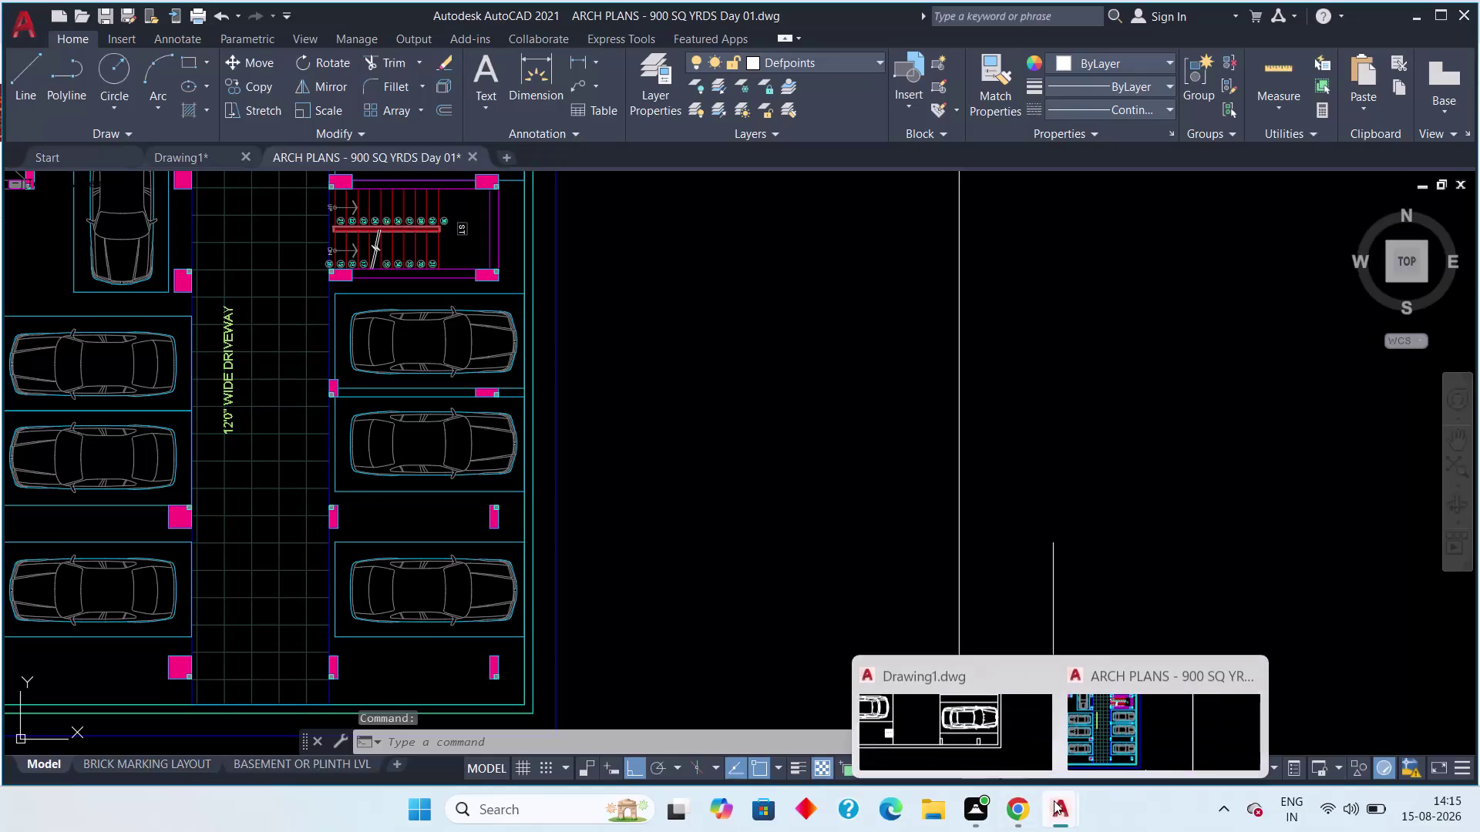
Bring Drawing1 to the front and centre its full basement parking plan in the view.
click(1054, 801)
click(953, 721)
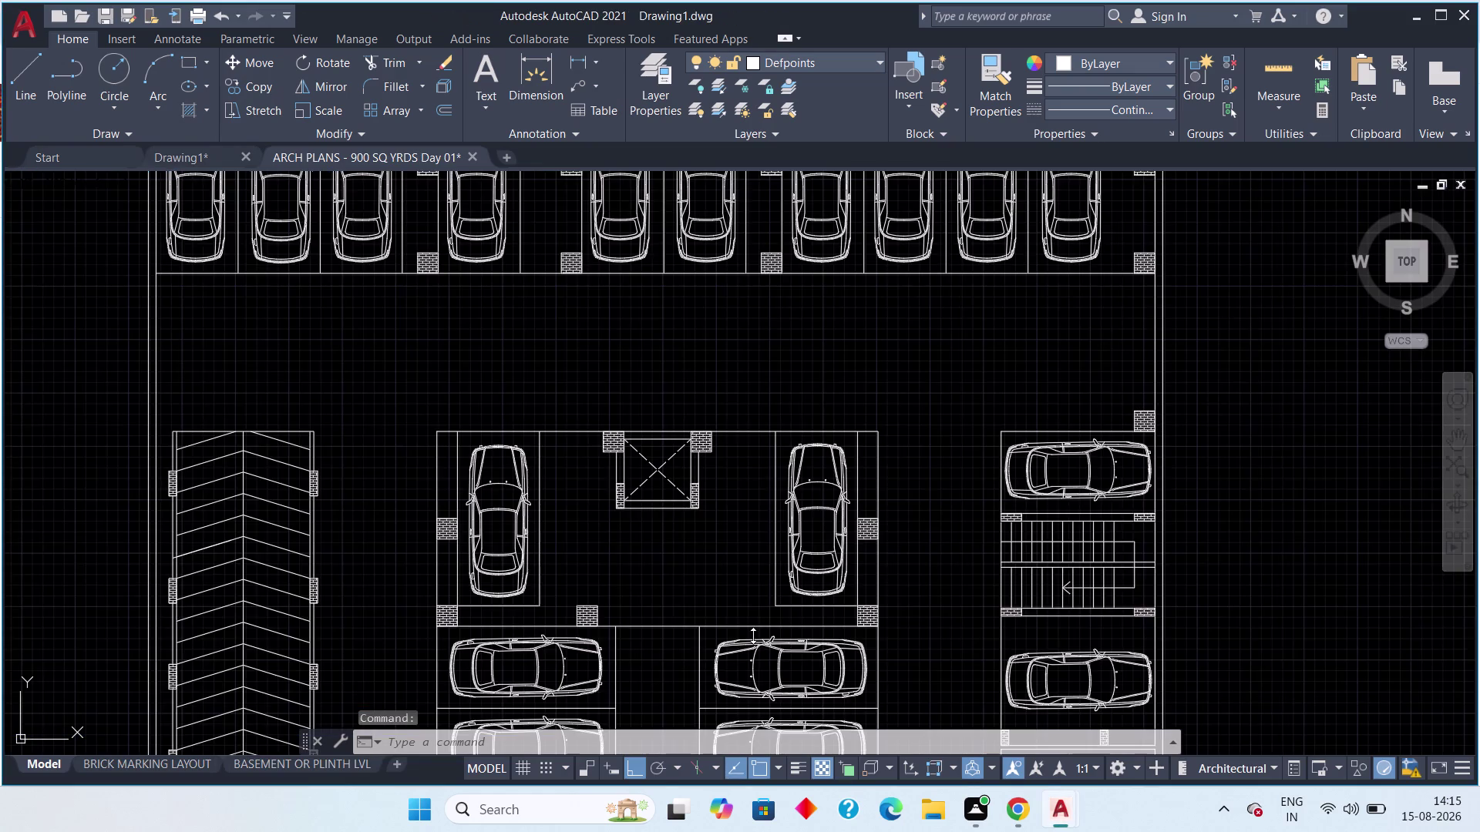
scroll(down, 3)
middle_drag(625, 518, 577, 464)
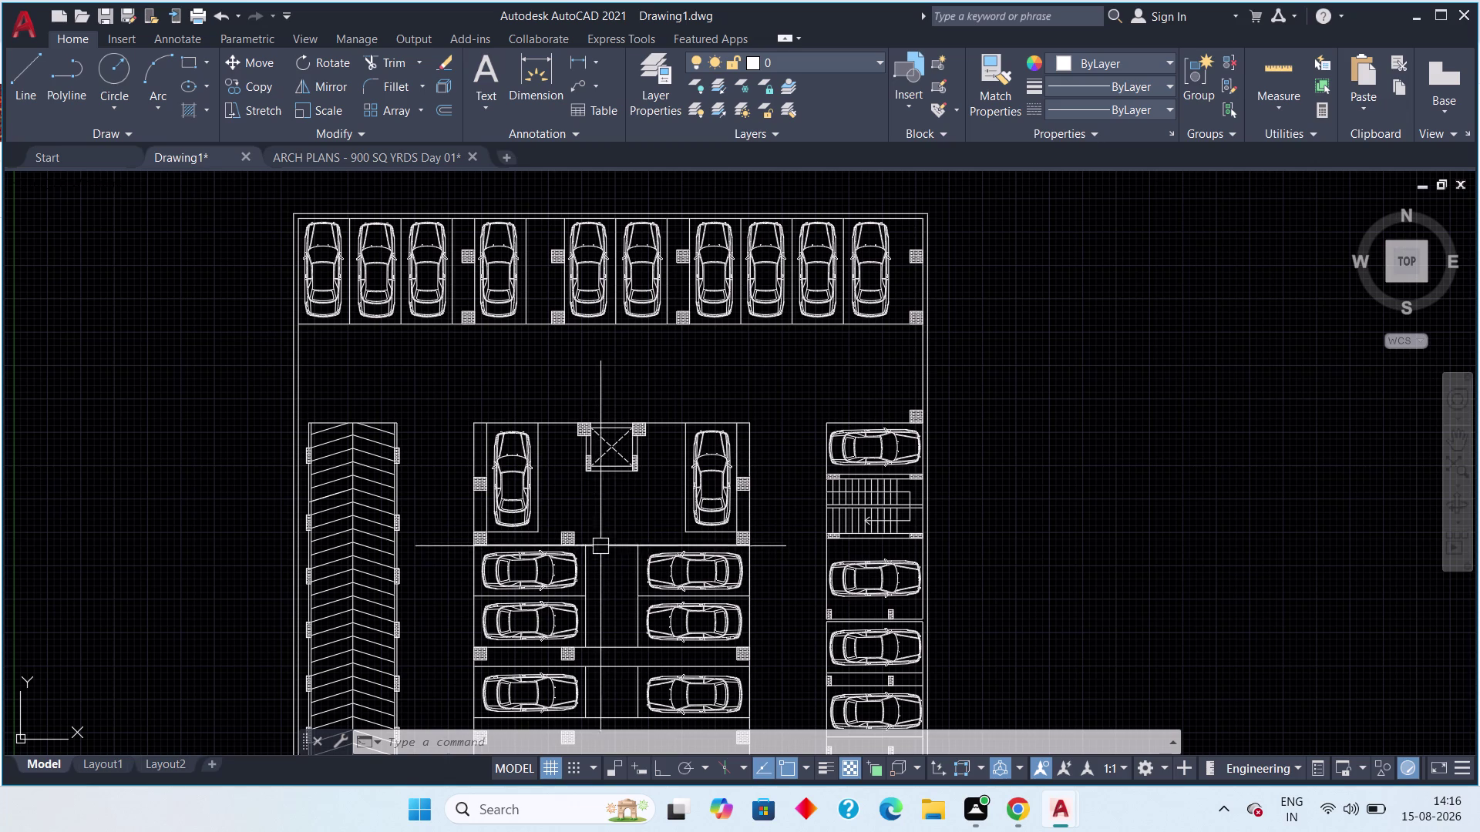
scroll(down, 3)
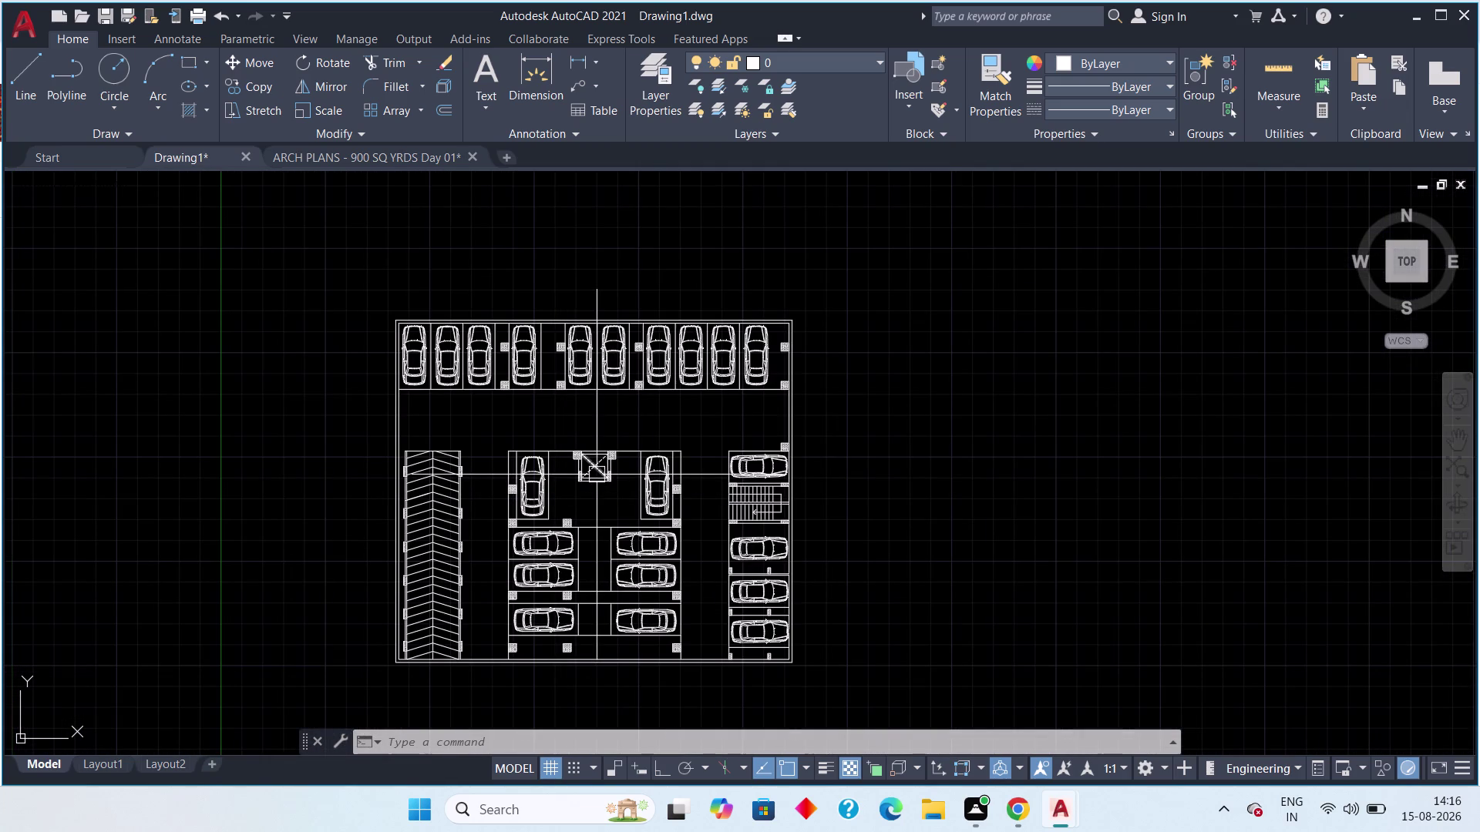
scroll(up, 3)
middle_drag(624, 451, 605, 317)
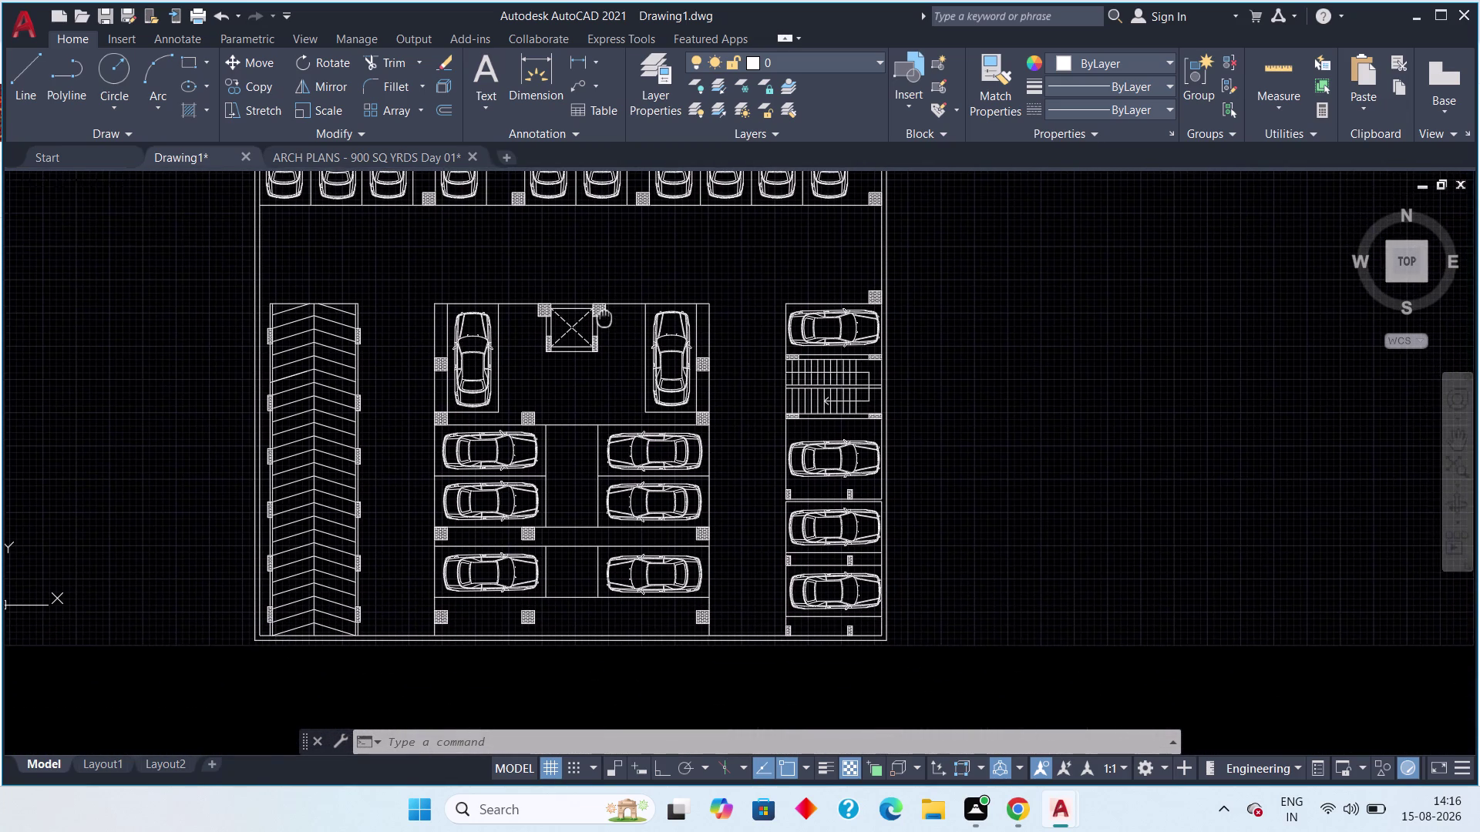
middle_drag(604, 317, 598, 333)
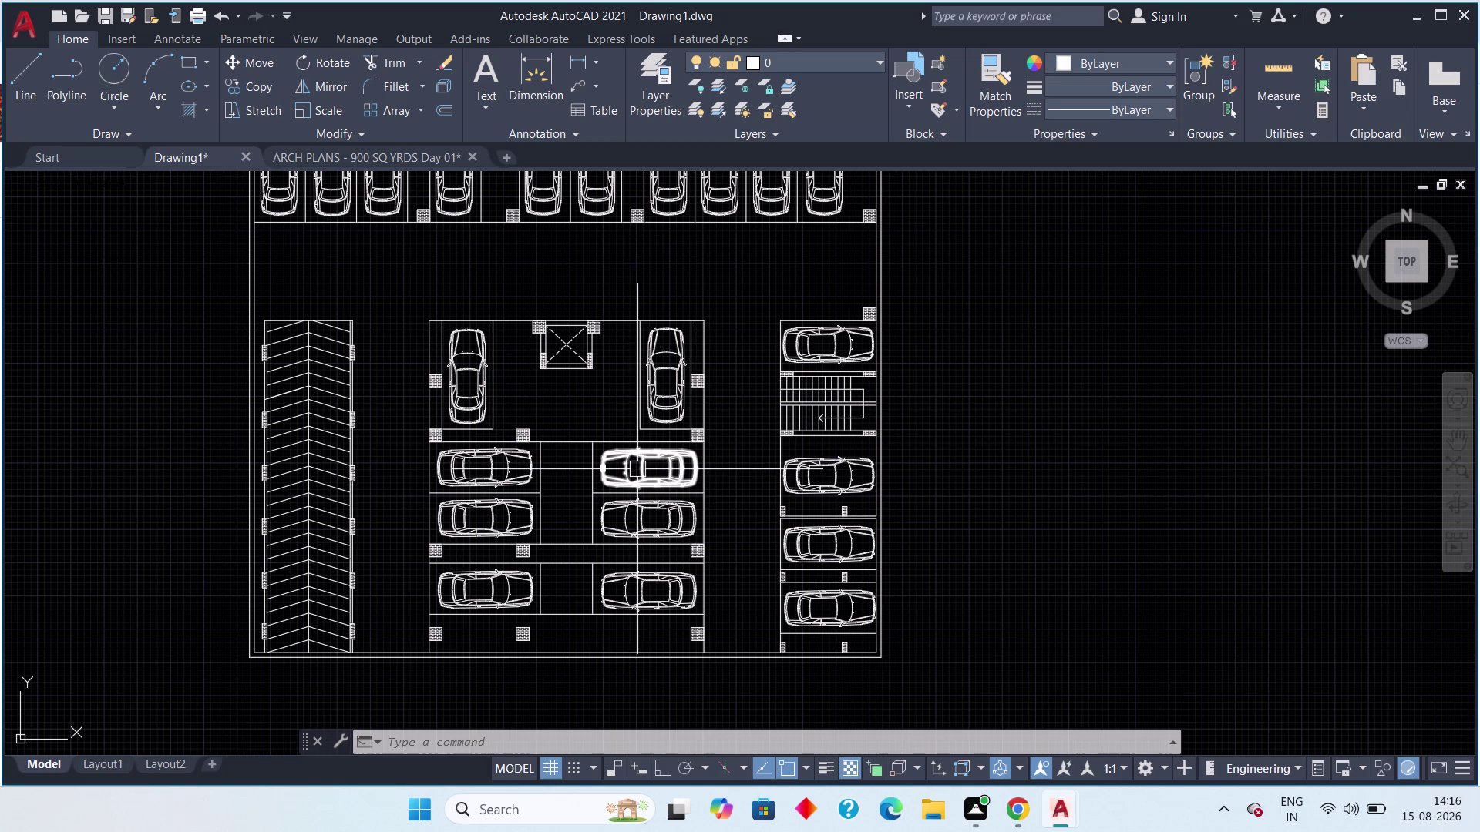
scroll(down, 3)
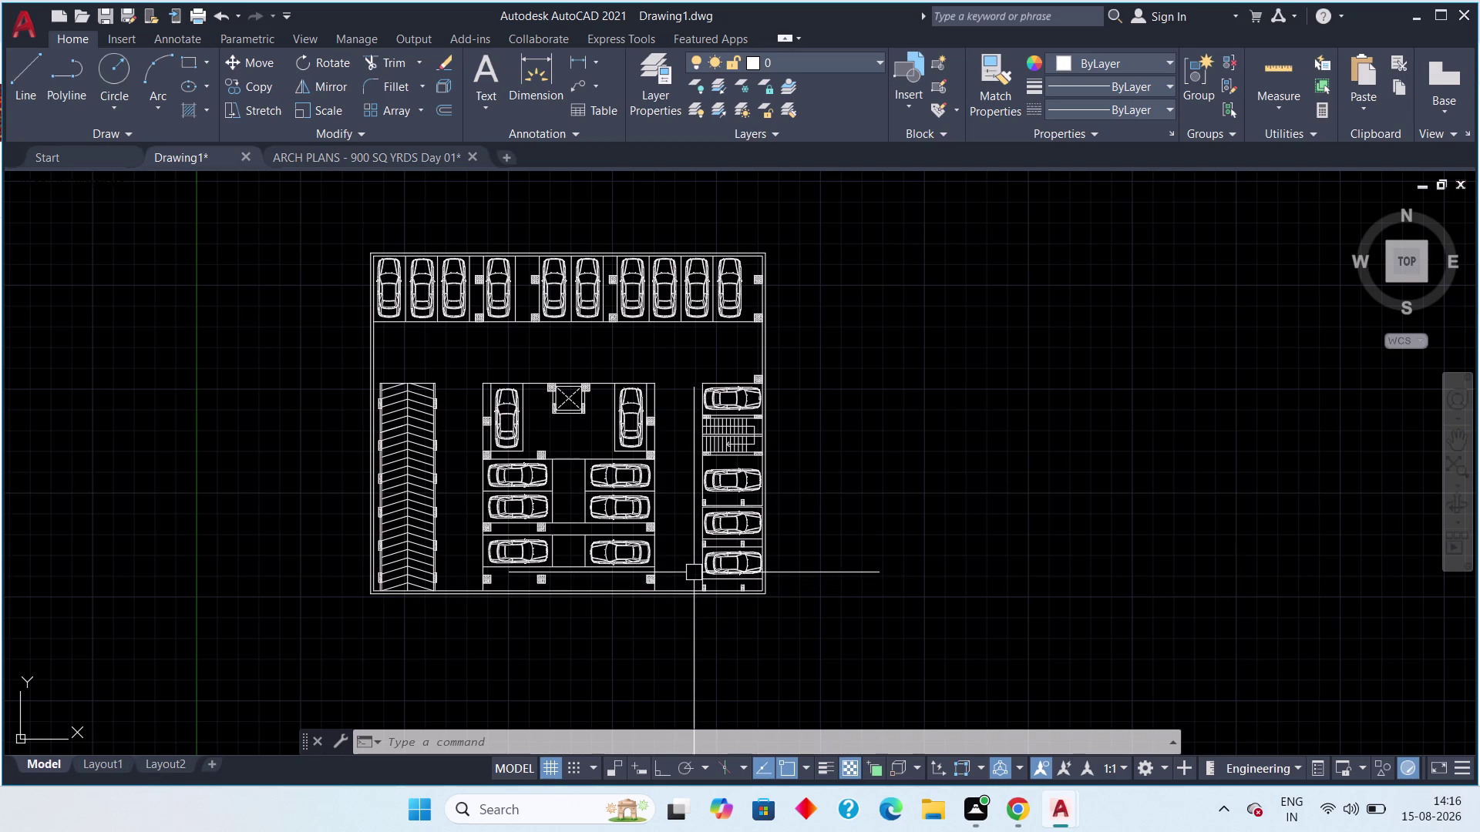
scroll(up, 3)
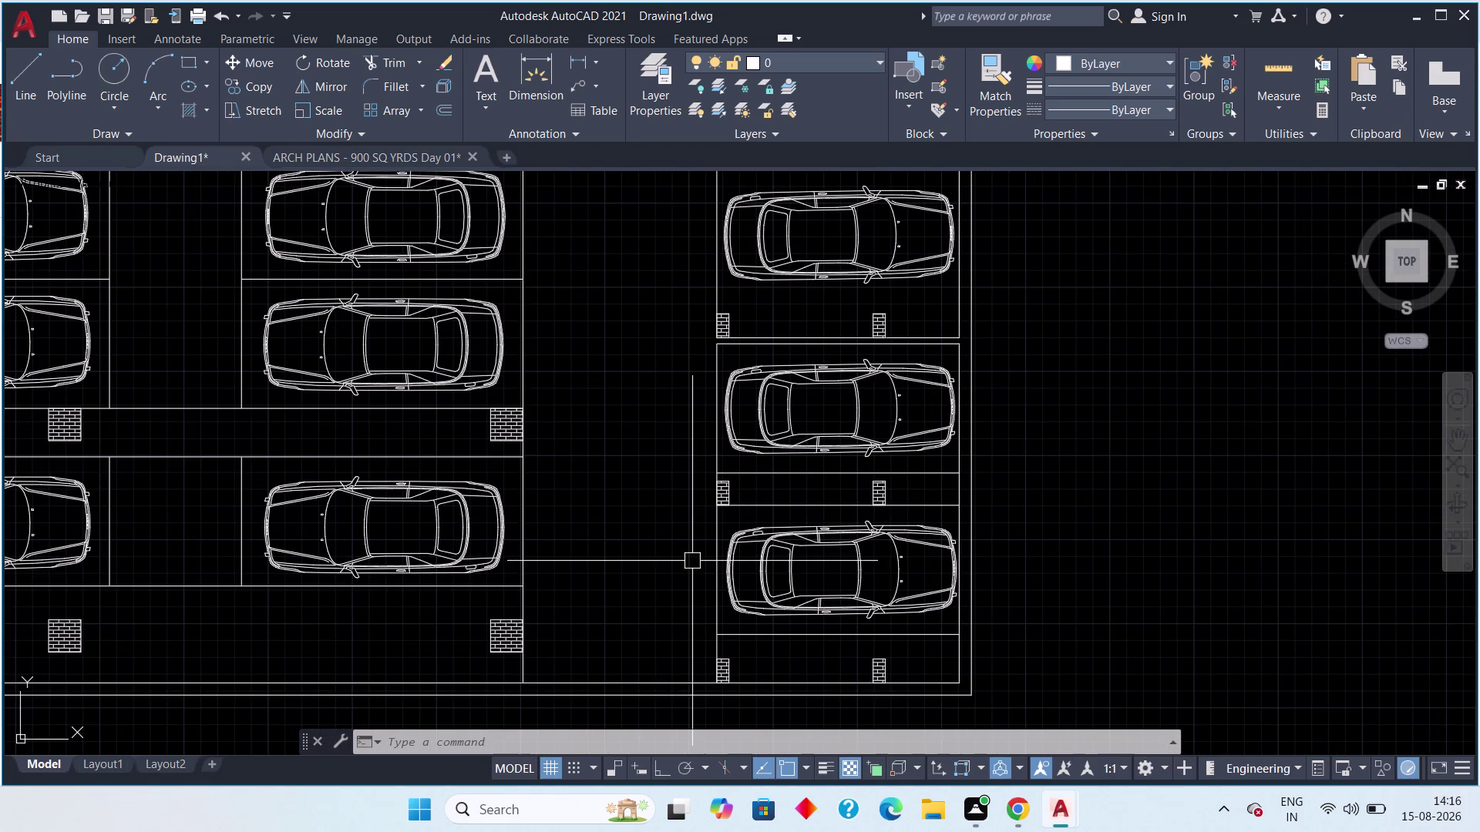
scroll(up, 3)
scroll(down, 3)
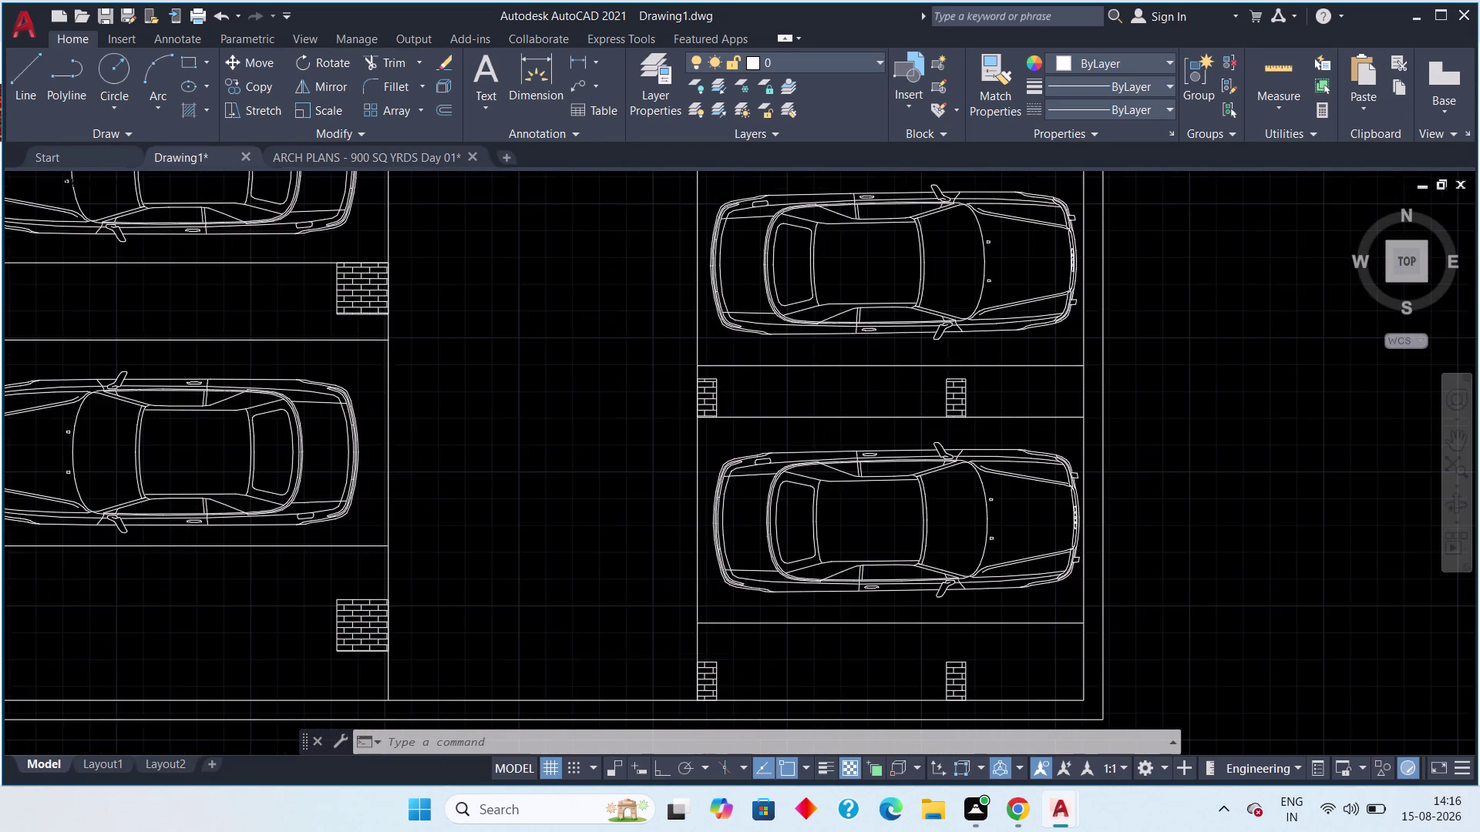
scroll(down, 3)
middle_drag(690, 629, 717, 691)
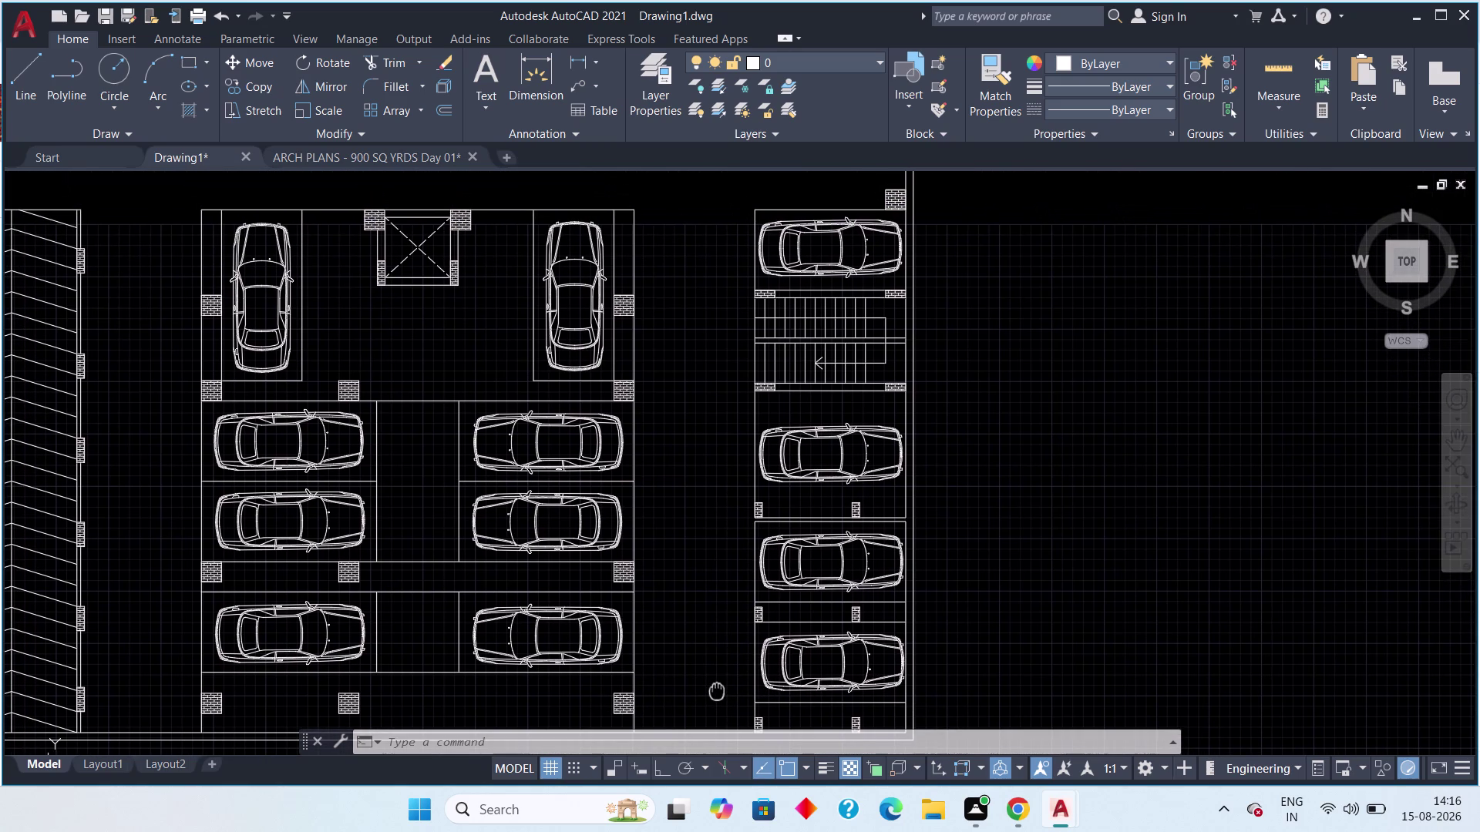
middle_drag(717, 691, 742, 636)
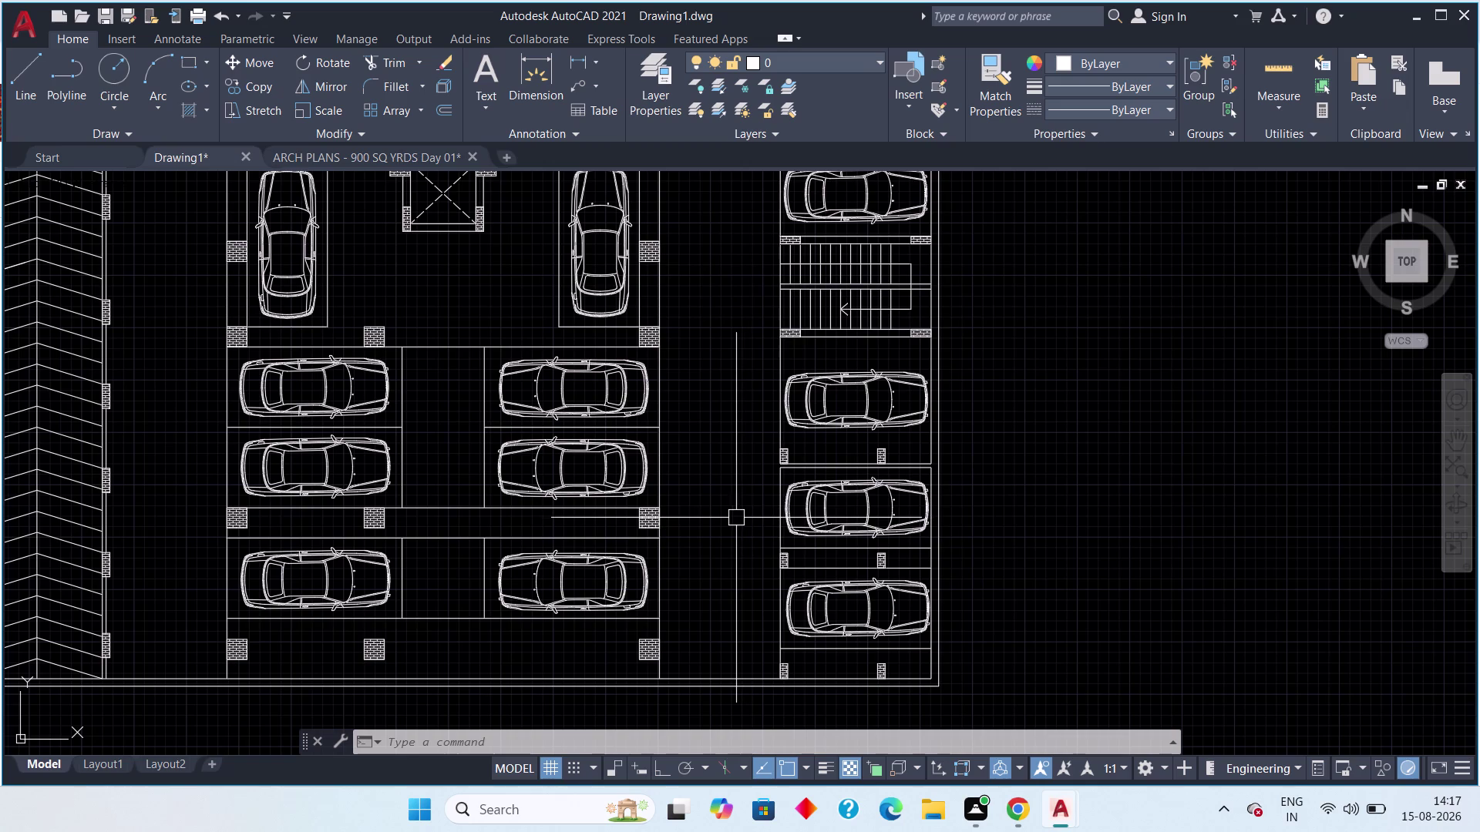
scroll(down, 3)
middle_drag(736, 558, 743, 620)
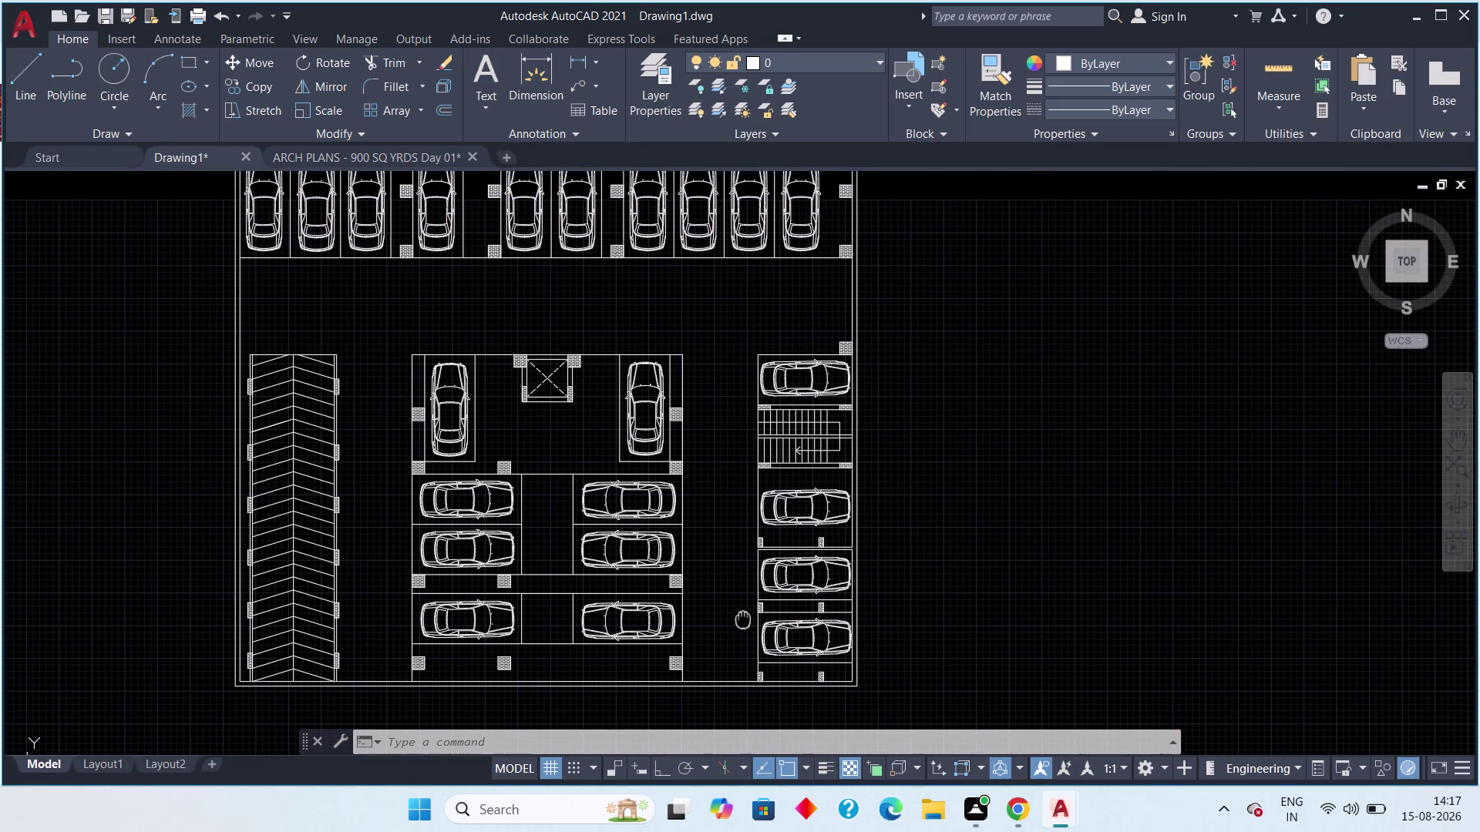
middle_drag(743, 620, 694, 580)
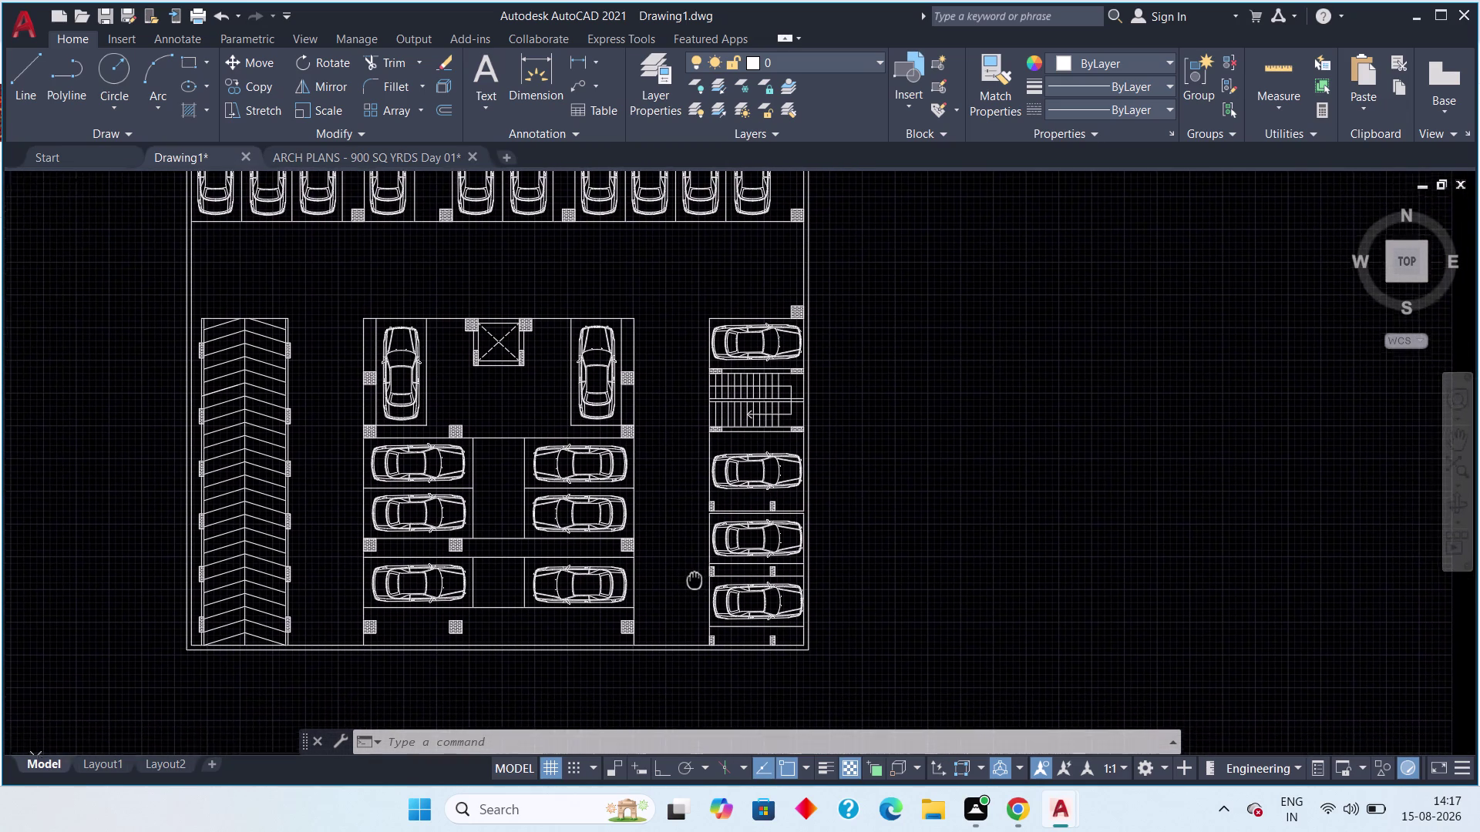
middle_drag(695, 581, 683, 563)
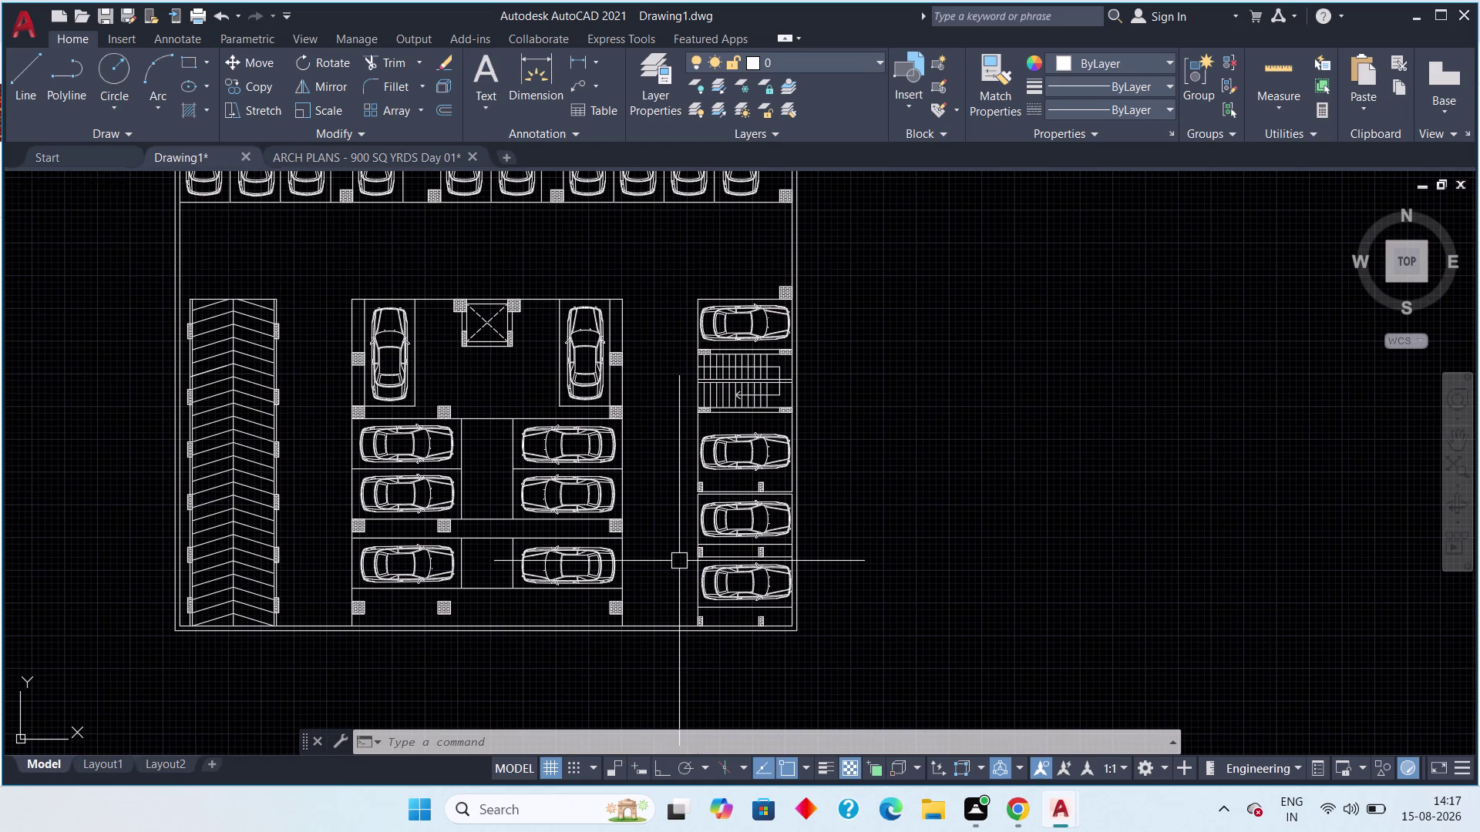
middle_drag(694, 572, 768, 651)
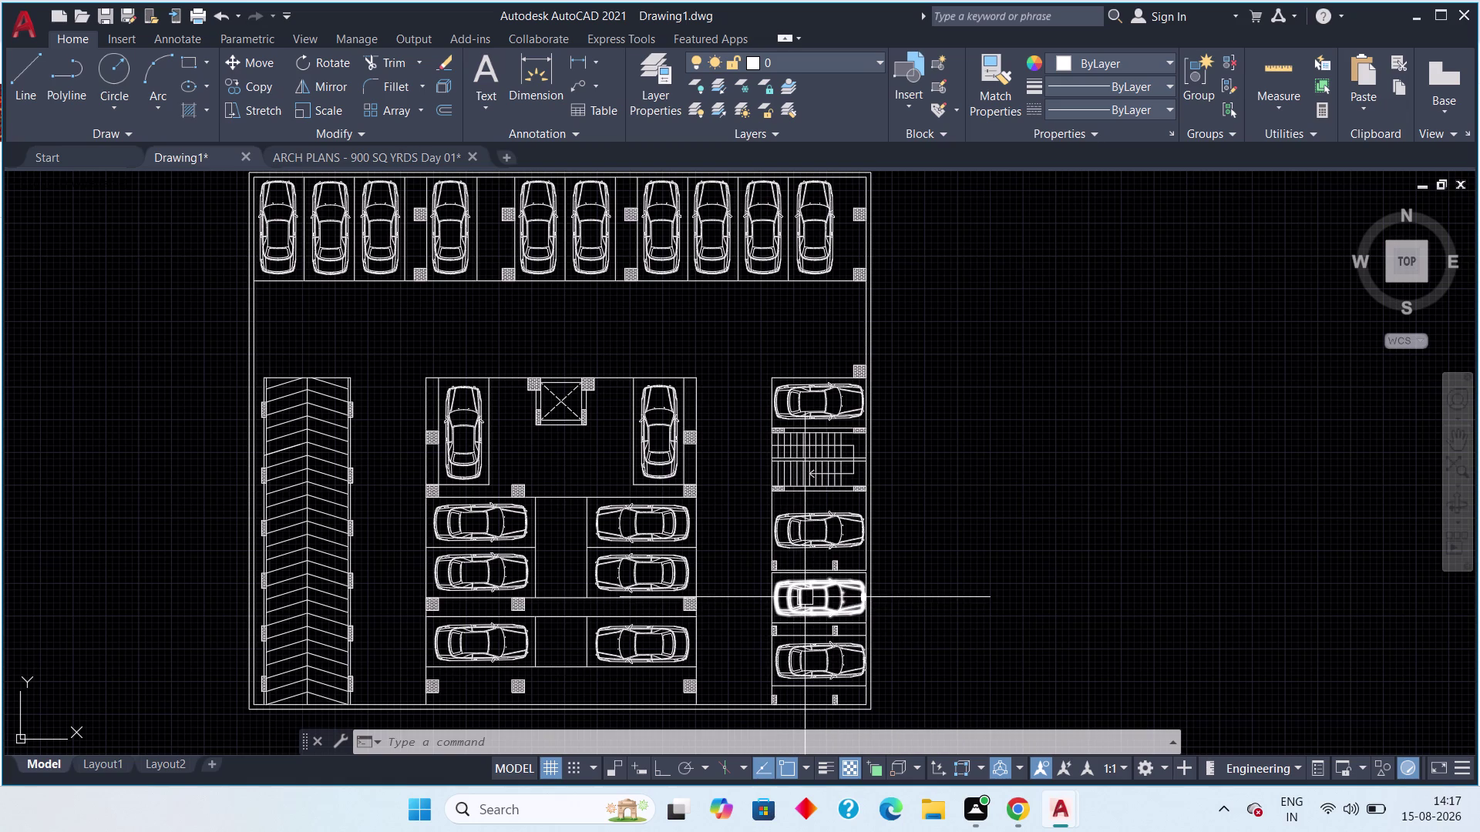
scroll(down, 3)
scroll(up, 3)
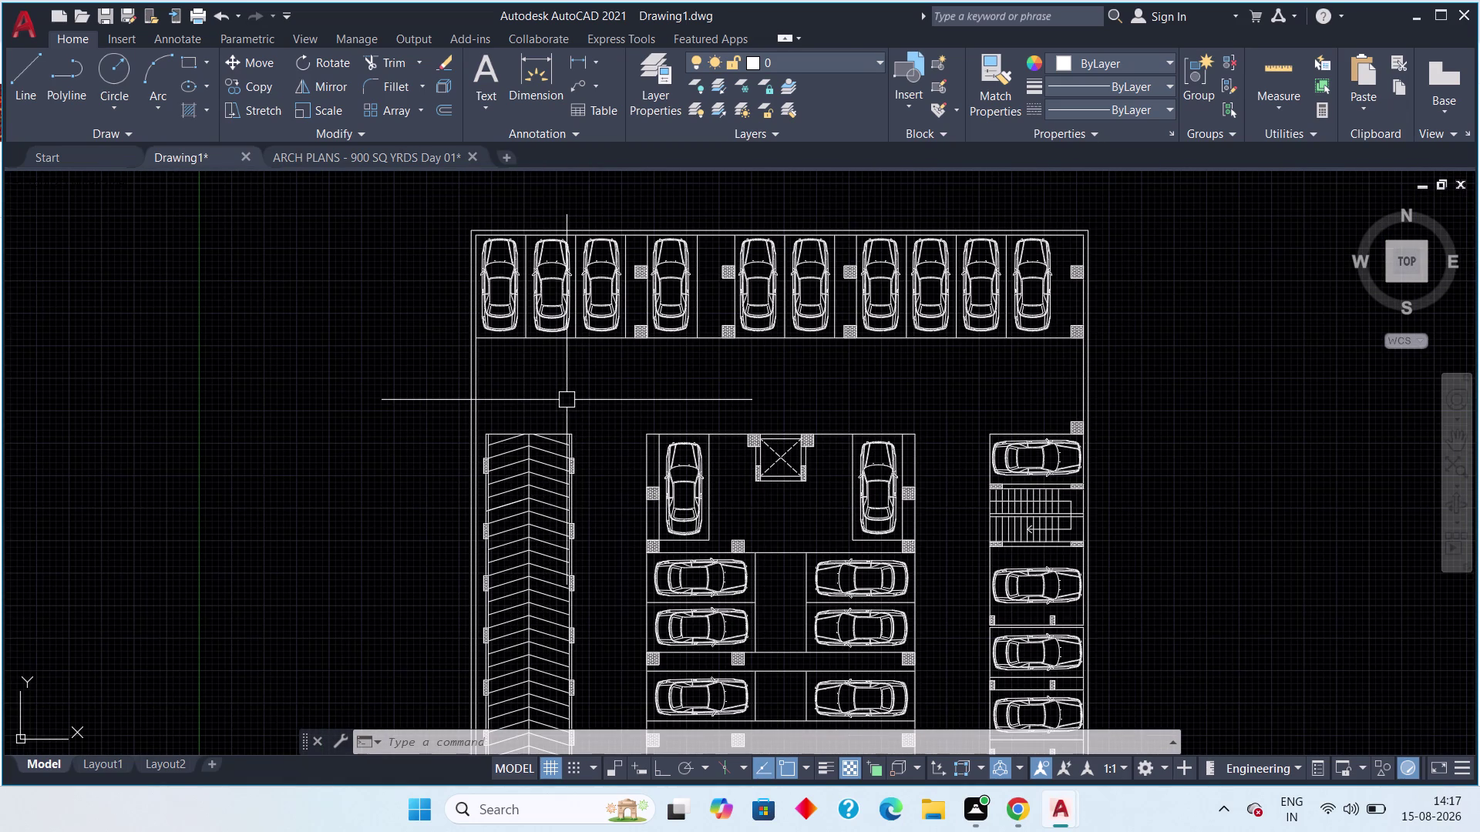
scroll(up, 3)
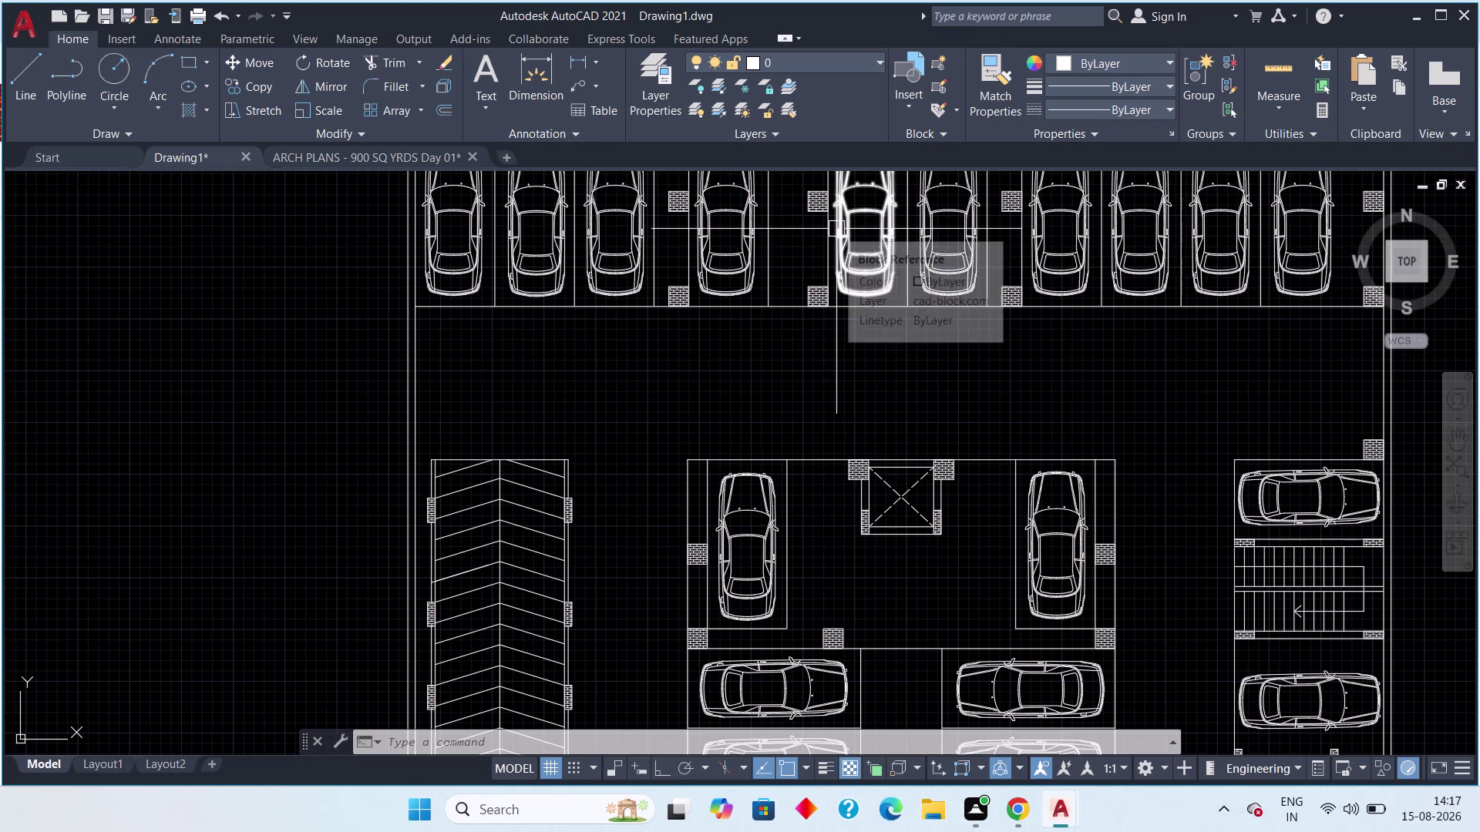
scroll(down, 3)
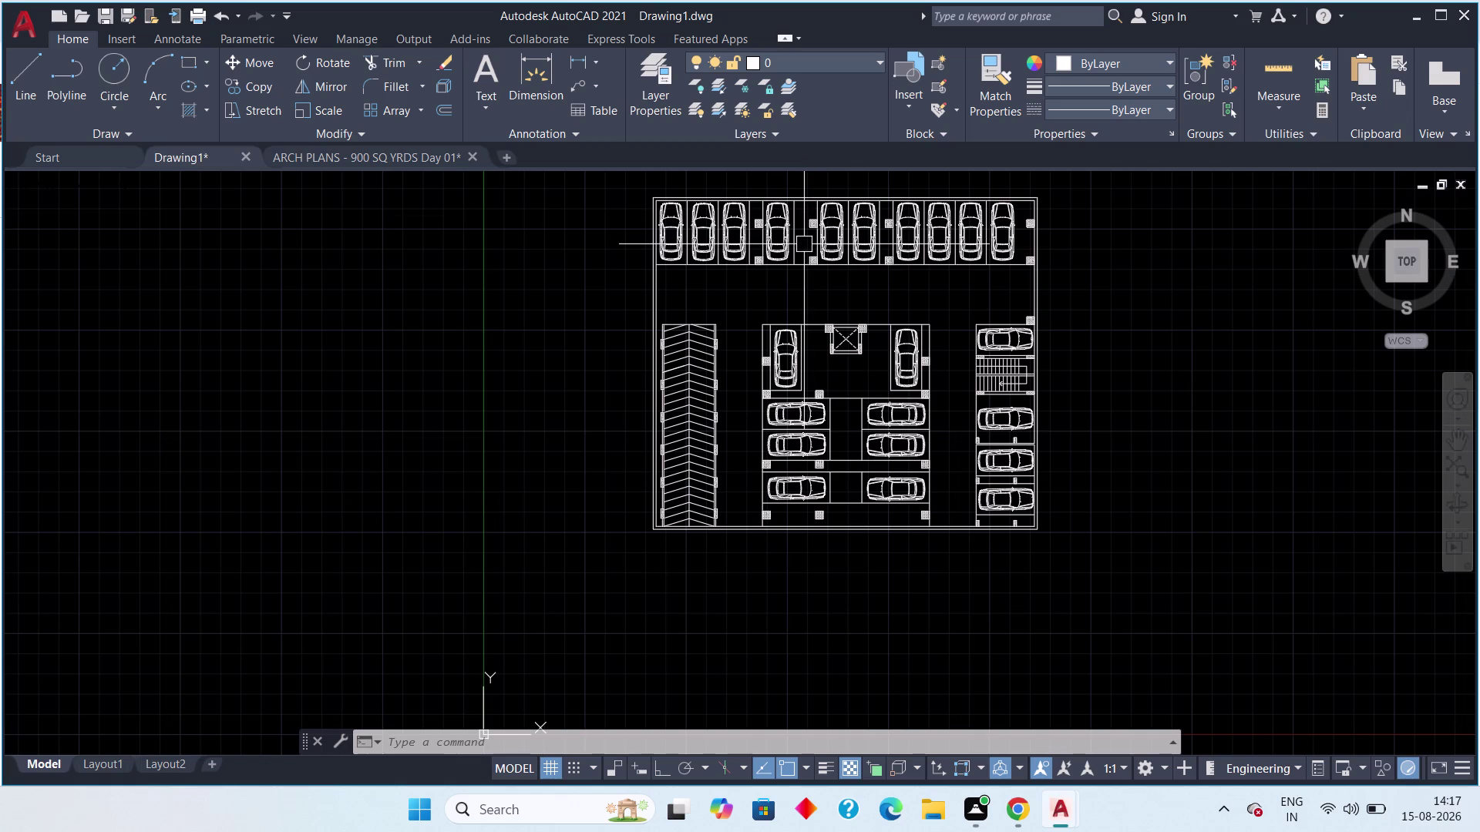